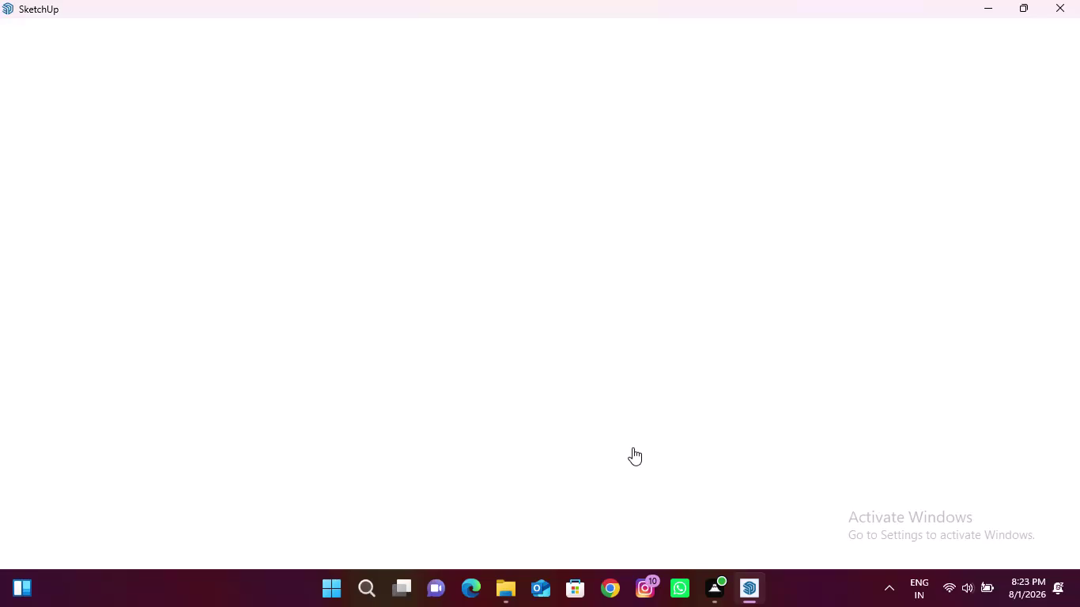
click(987, 15)
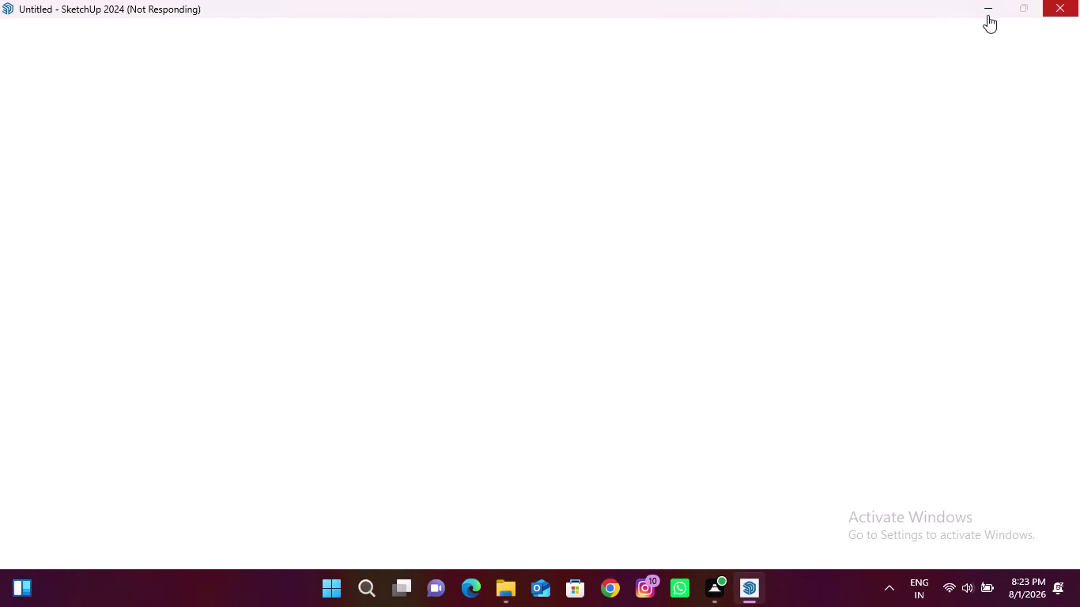